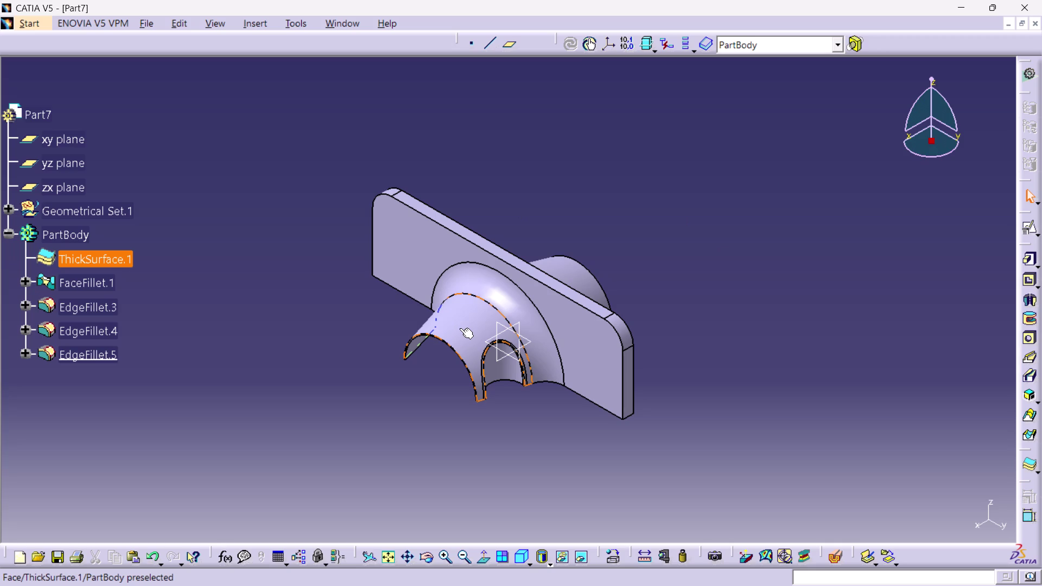
Look at the Desktop location in Save As, then close the dialog without saving.
click(617, 204)
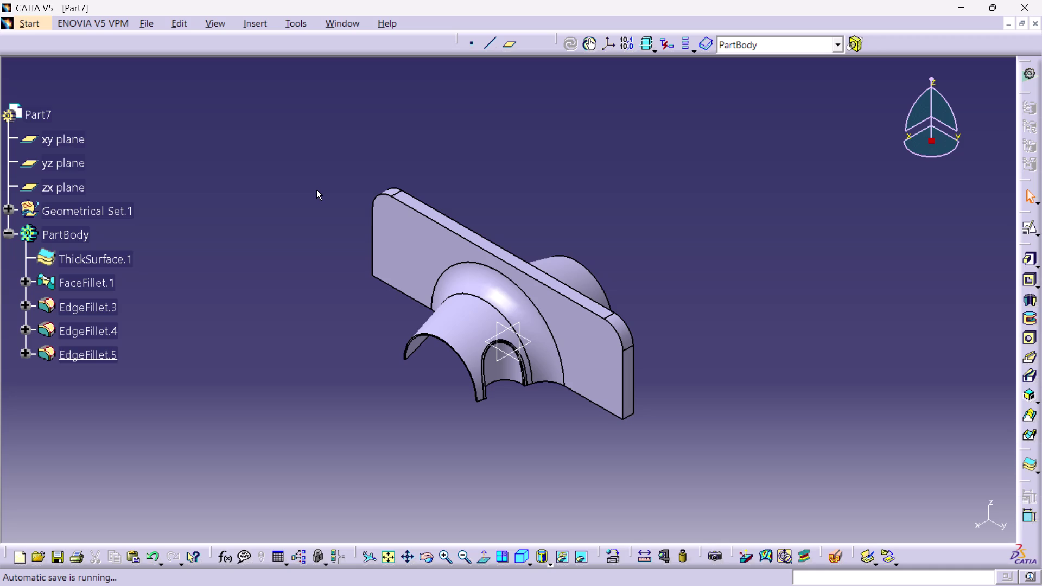
scroll(down, 3)
scroll(up, 3)
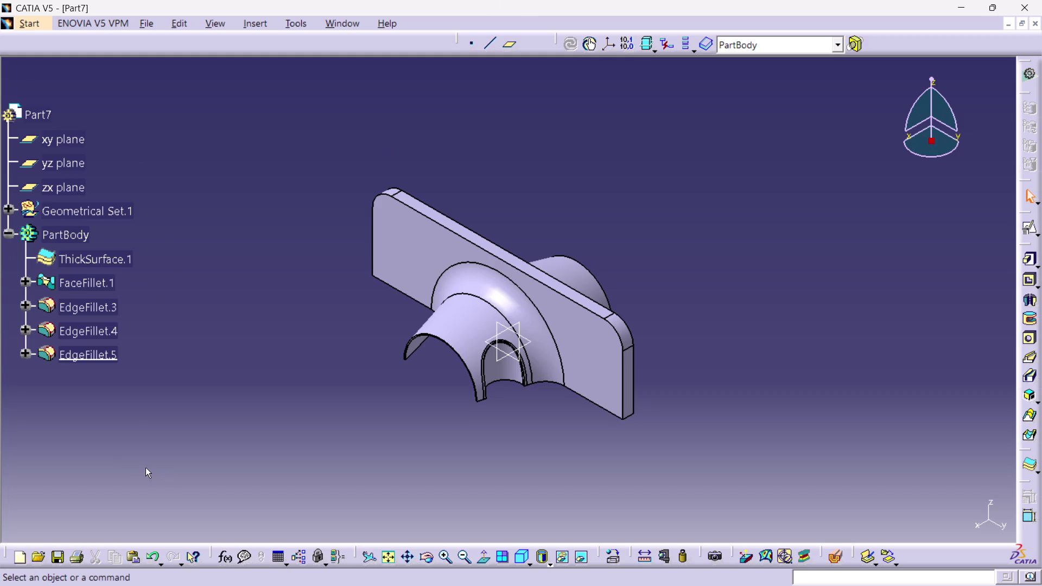
click(55, 549)
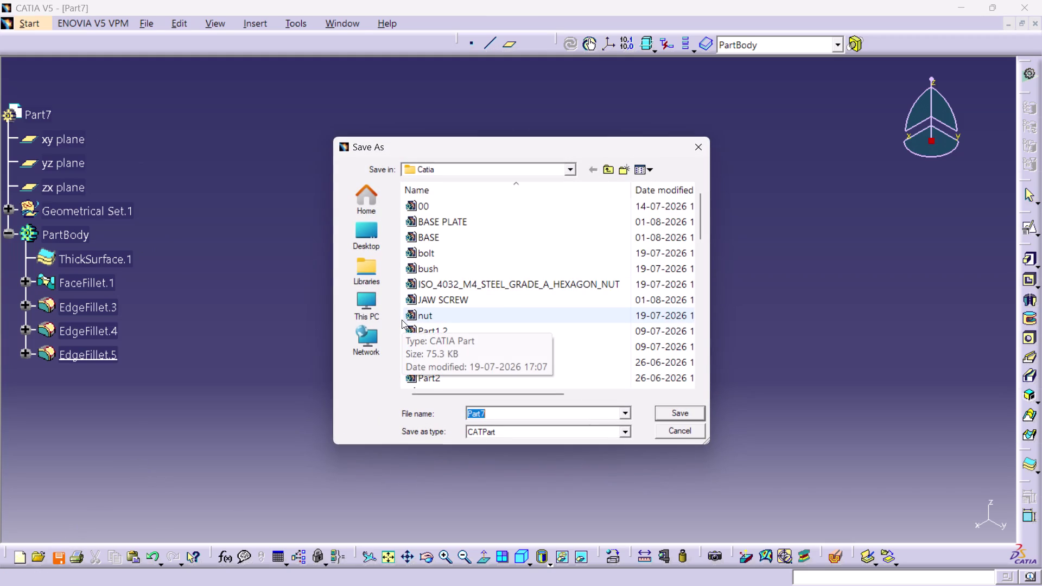
click(366, 240)
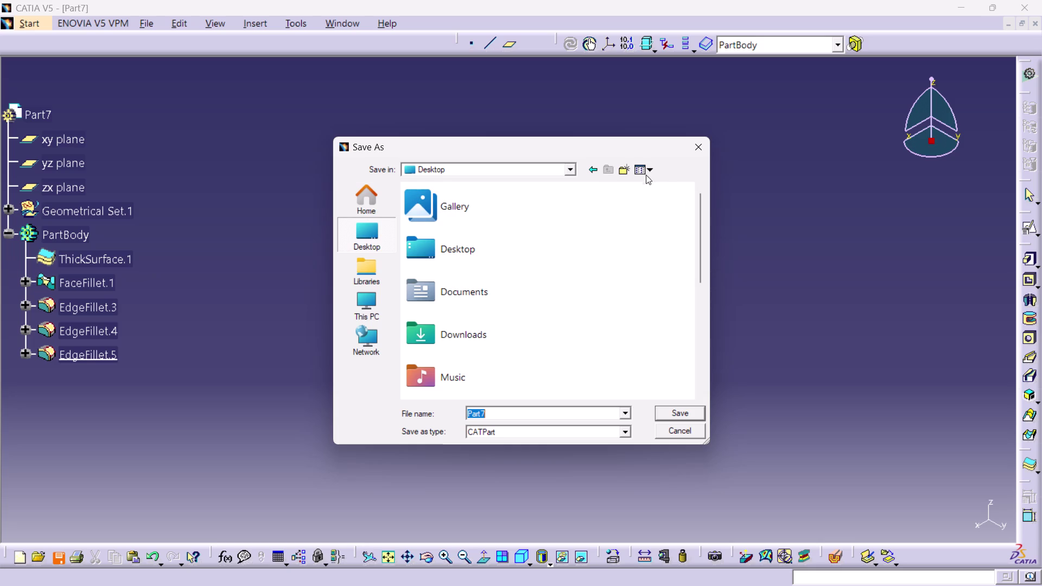
click(701, 150)
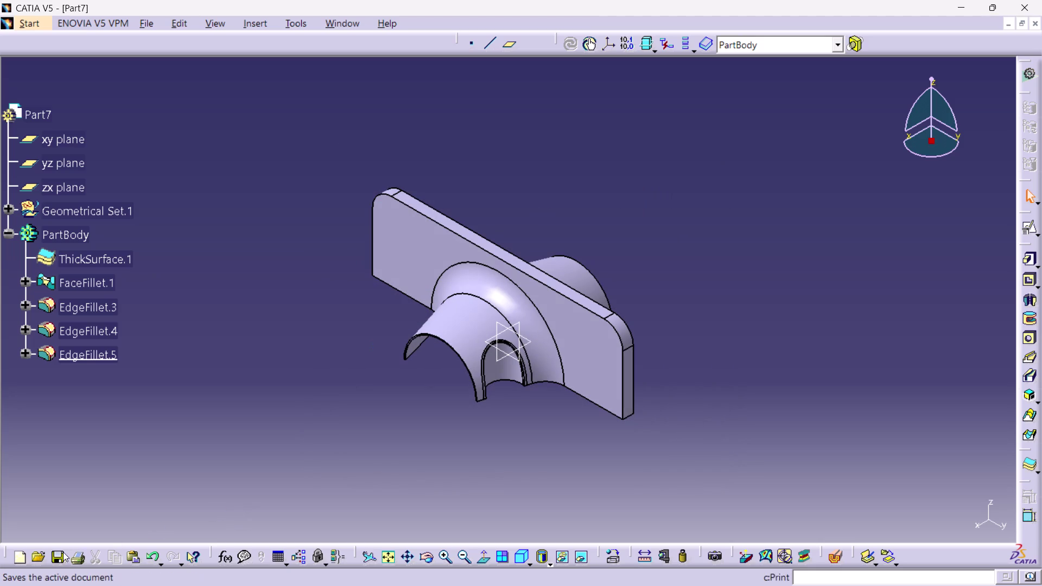
Reopen Save As and replace the default file name with SURFACE.
click(58, 555)
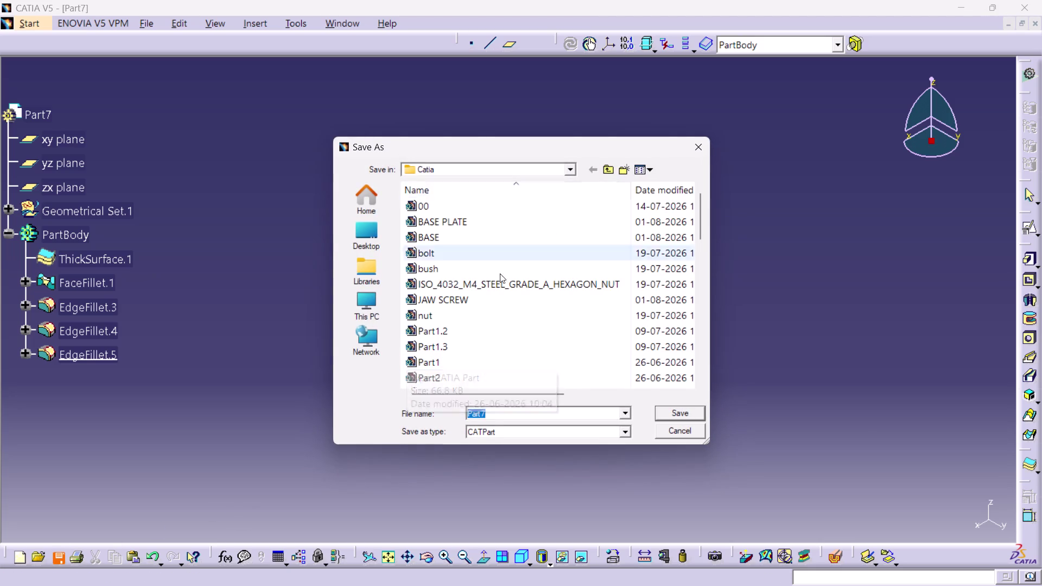
scroll(down, 3)
scroll(down, 3)
scroll(down, 3)
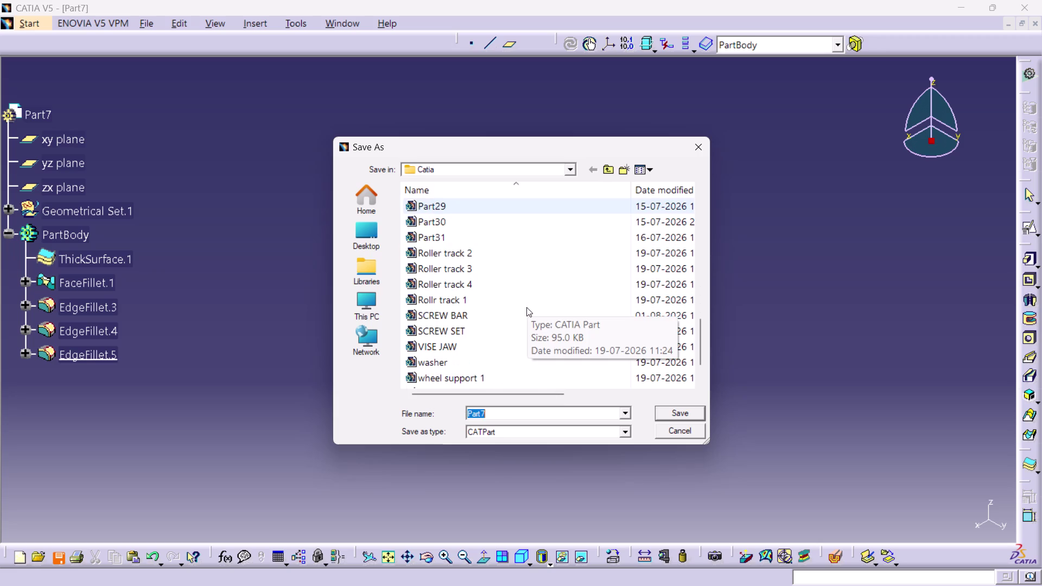
key(BackSpace)
text(S)
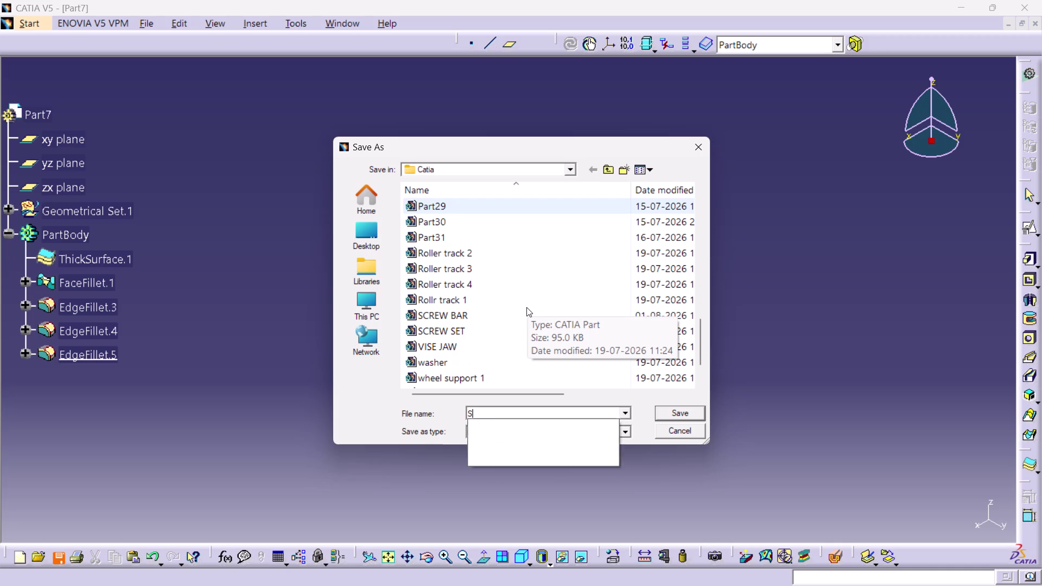
text(U)
text(R)
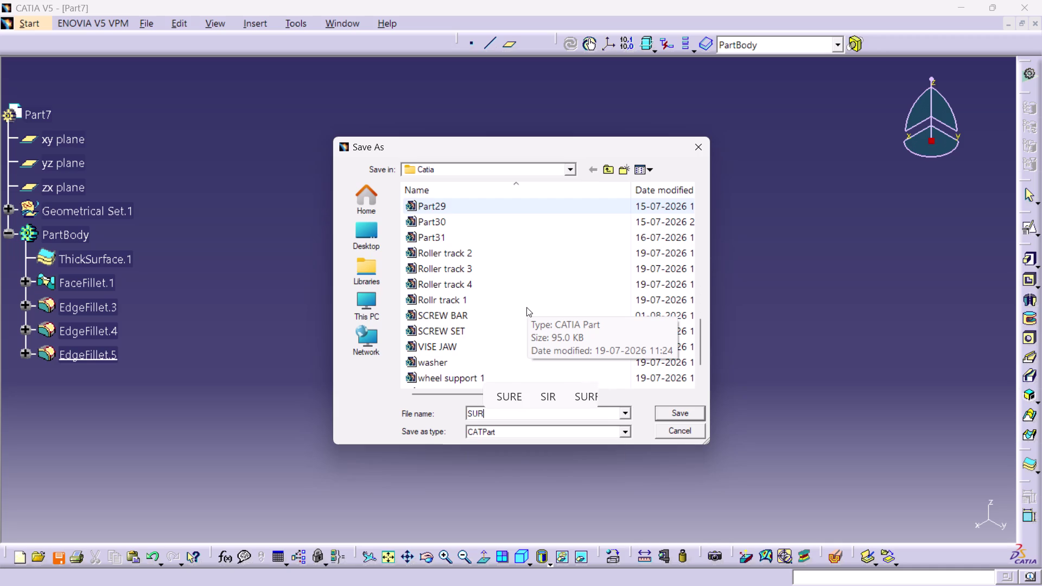
text(F)
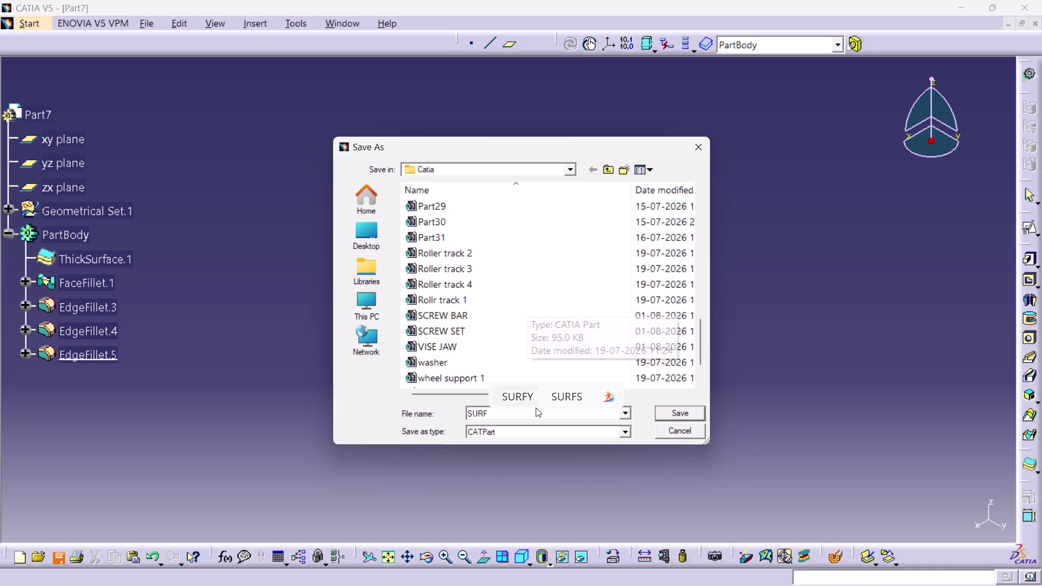
key(a)
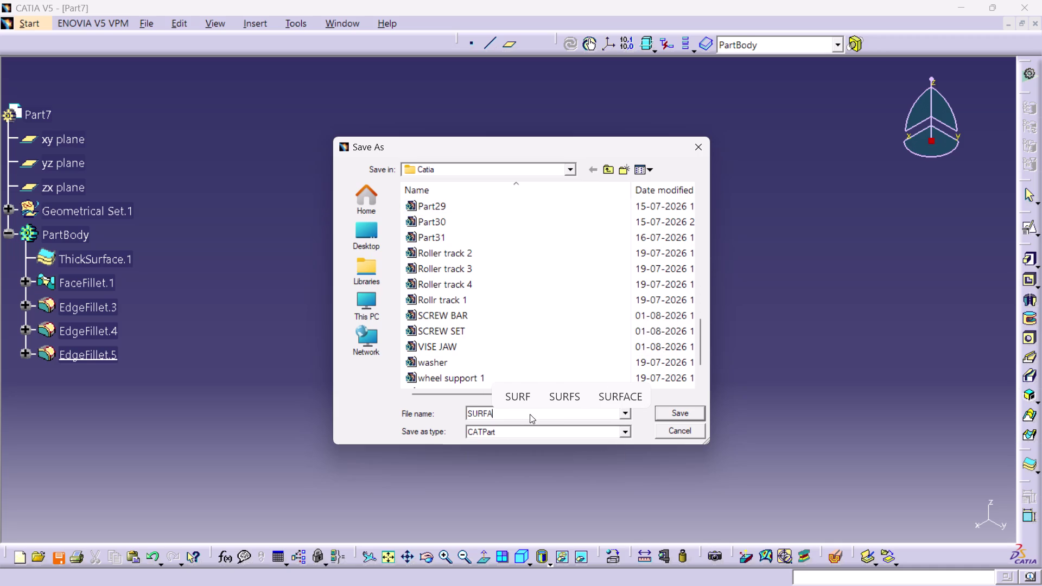
click(628, 398)
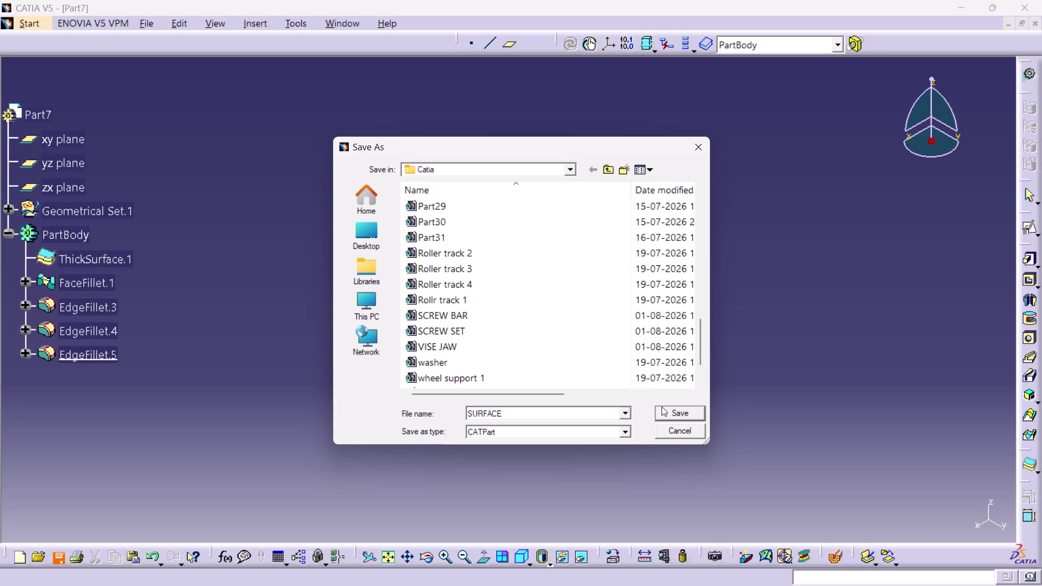
Keep the CATPart format and save the part as SURFACE.
click(624, 430)
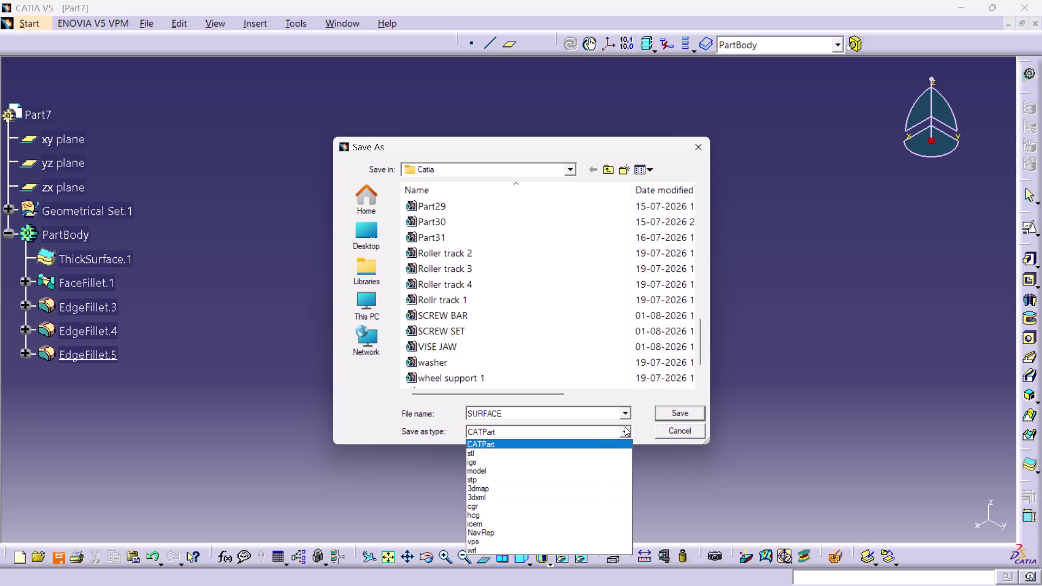
click(330, 465)
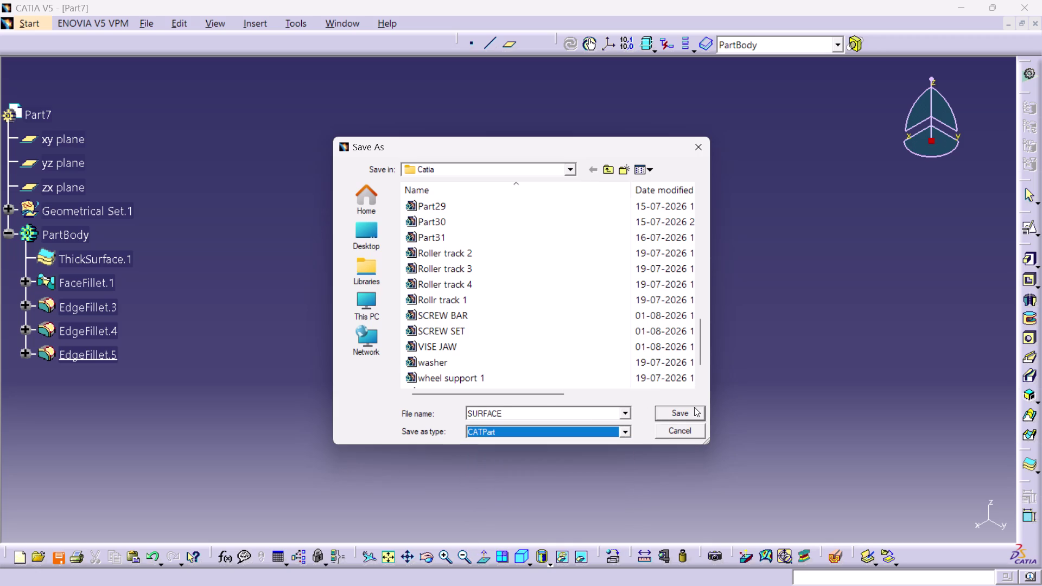
click(689, 408)
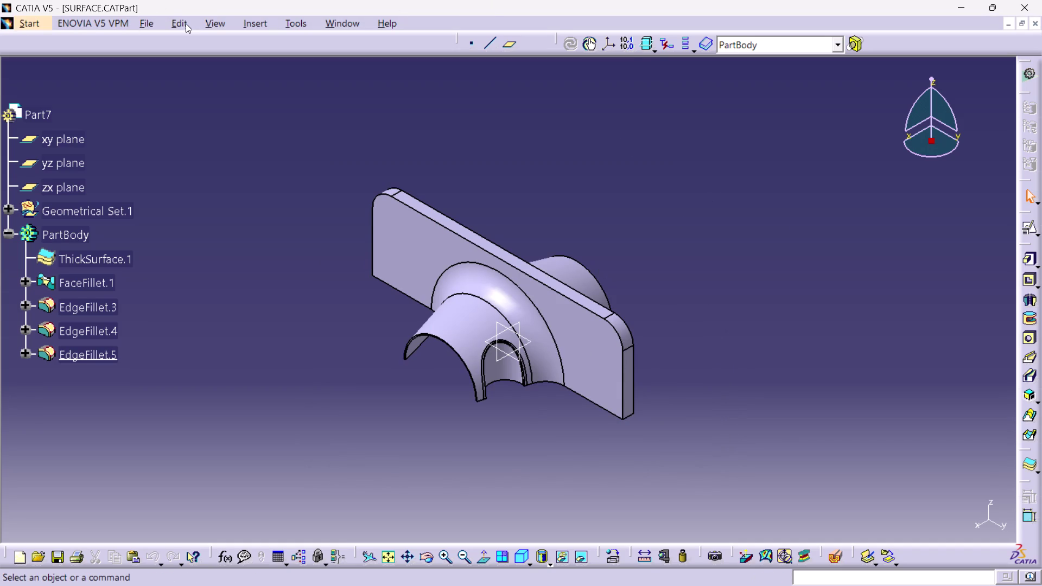
click(150, 22)
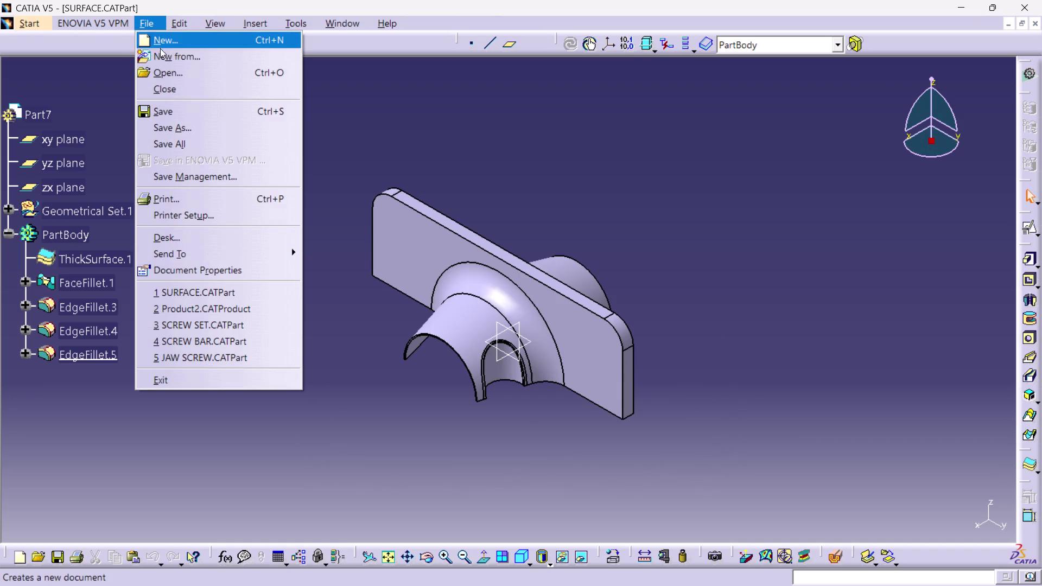
Start printing the part and confirm the Microsoft Print to PDF settings.
click(190, 193)
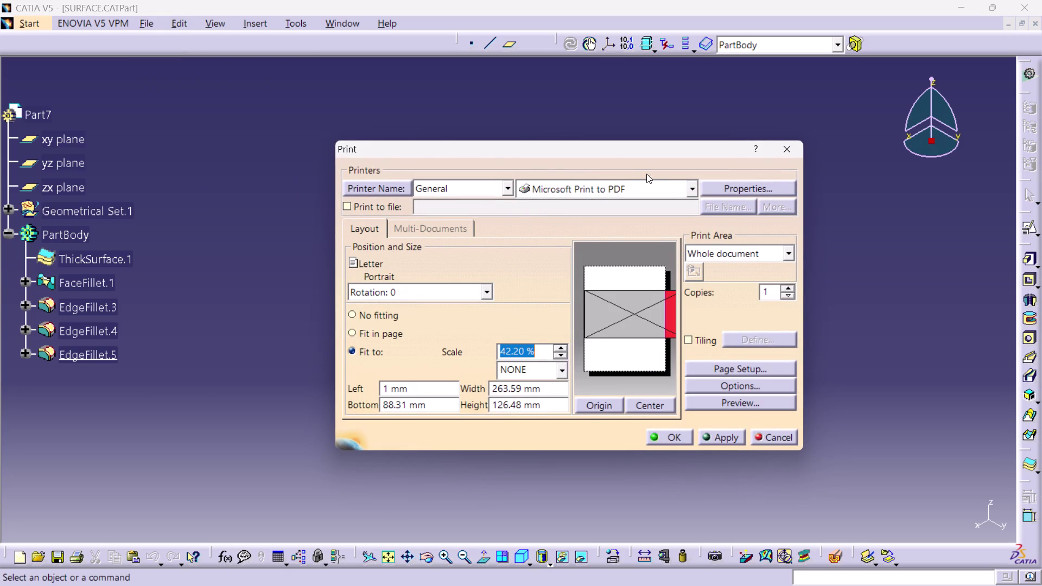
click(658, 439)
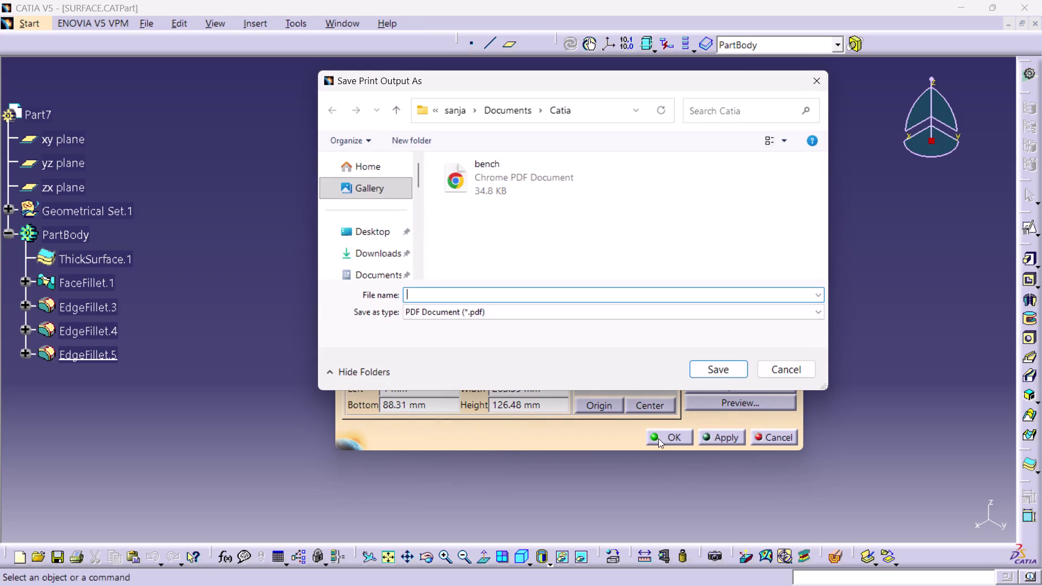
Begin the PDF output file name with SURFACE.
text(S)
text(U)
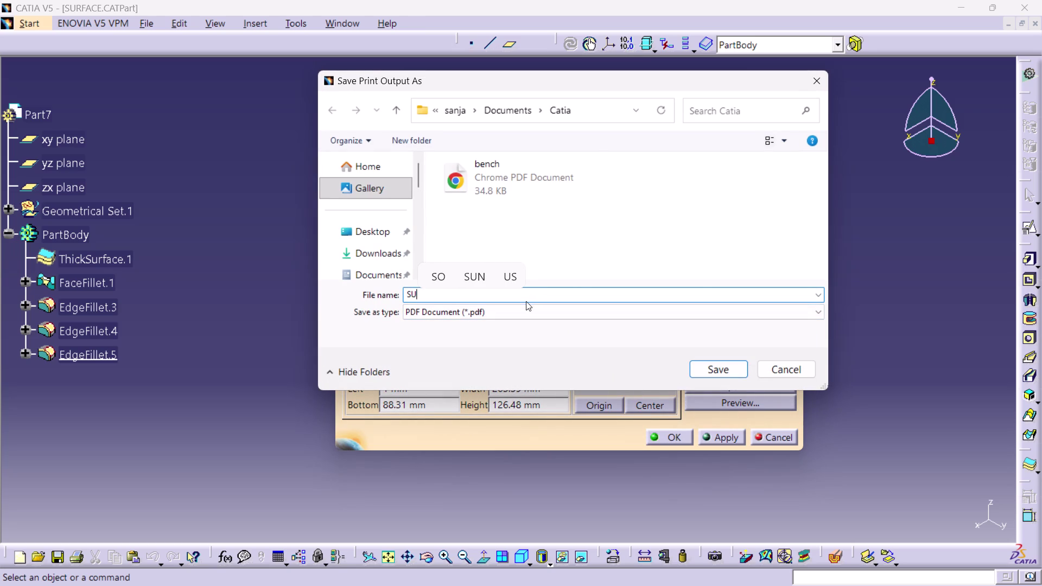
text(RFA)
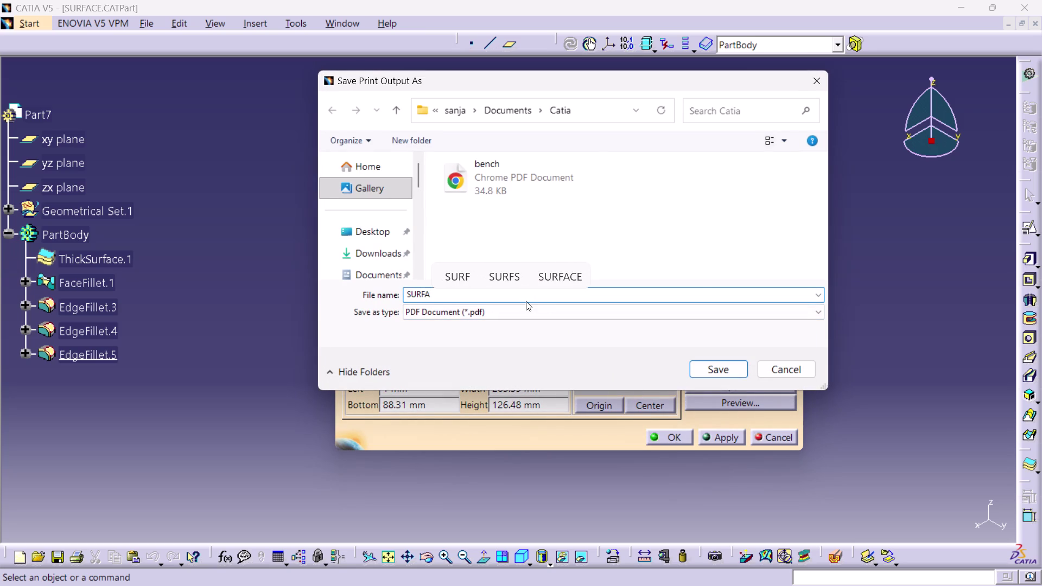
click(553, 278)
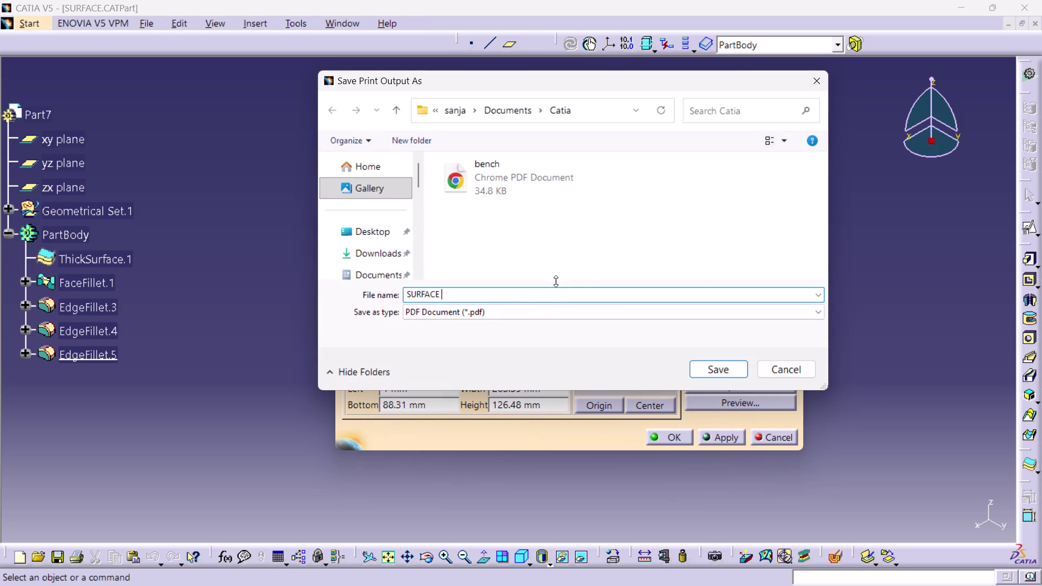
key(p)
key(f)
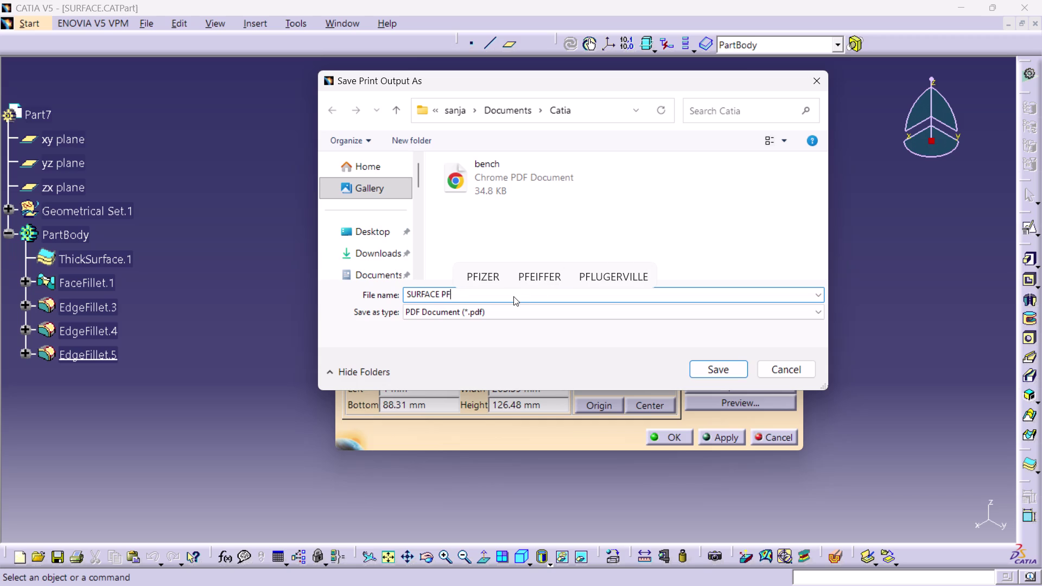
Correct the name to SURFACE PDF and save the print output.
key(BackSpace)
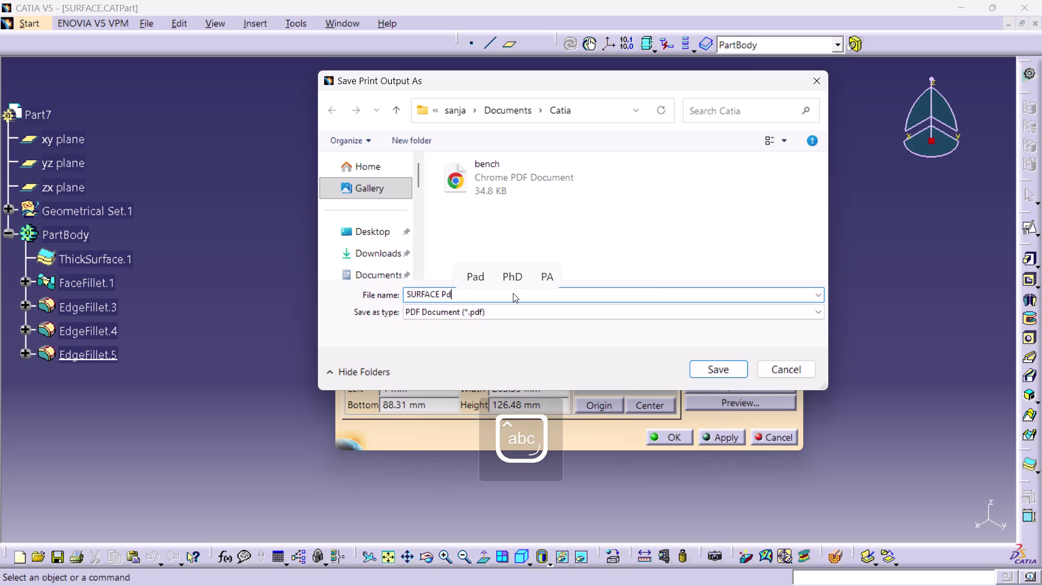
key(BackSpace)
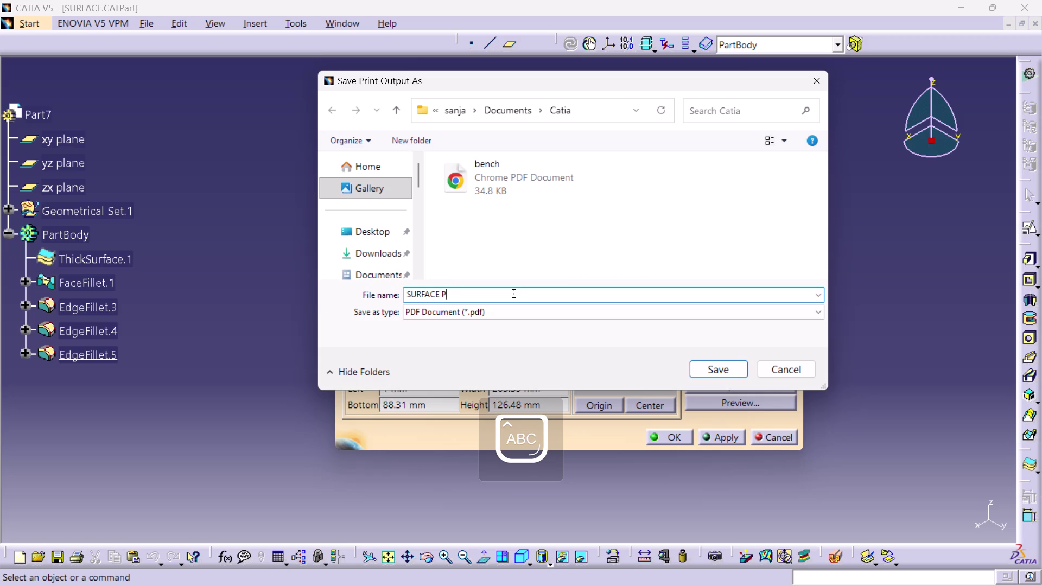
key(BackSpace)
key(f)
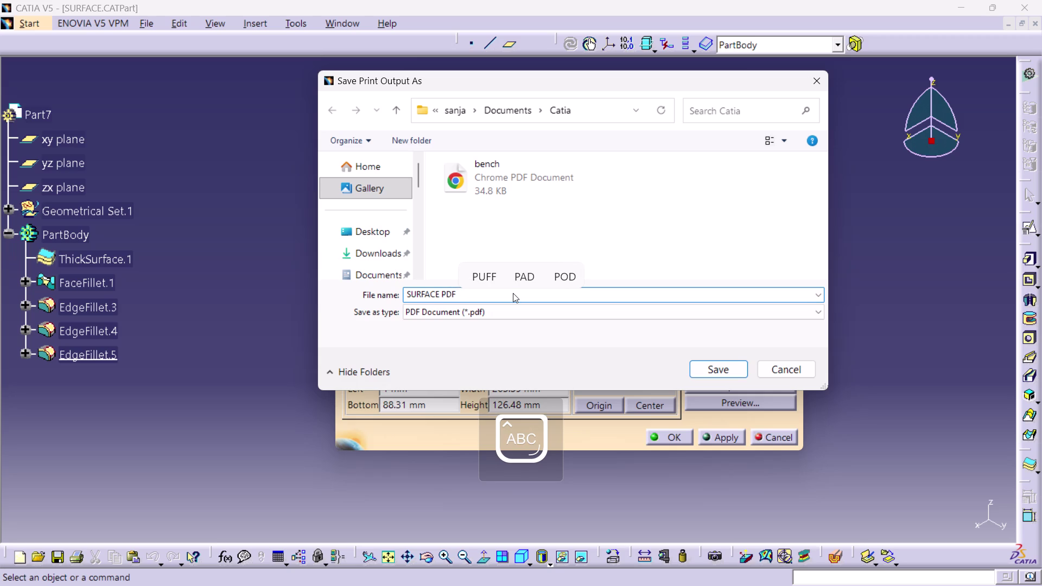
click(720, 368)
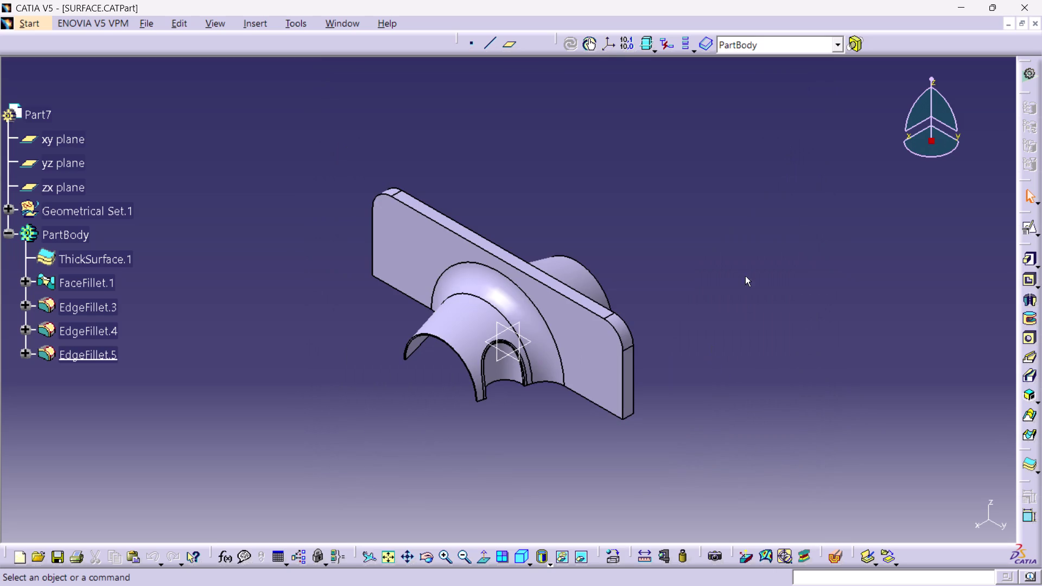
click(740, 274)
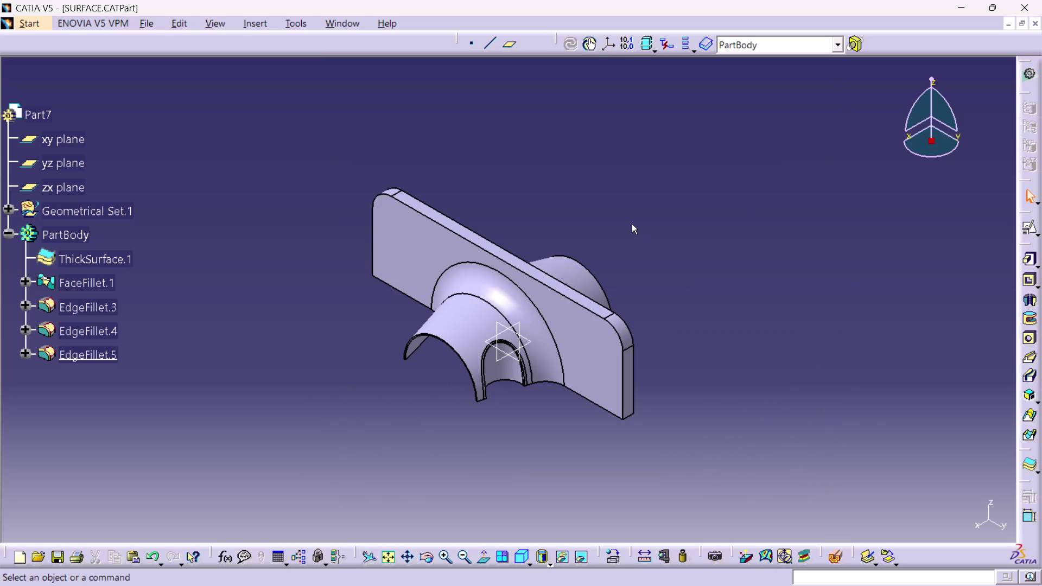